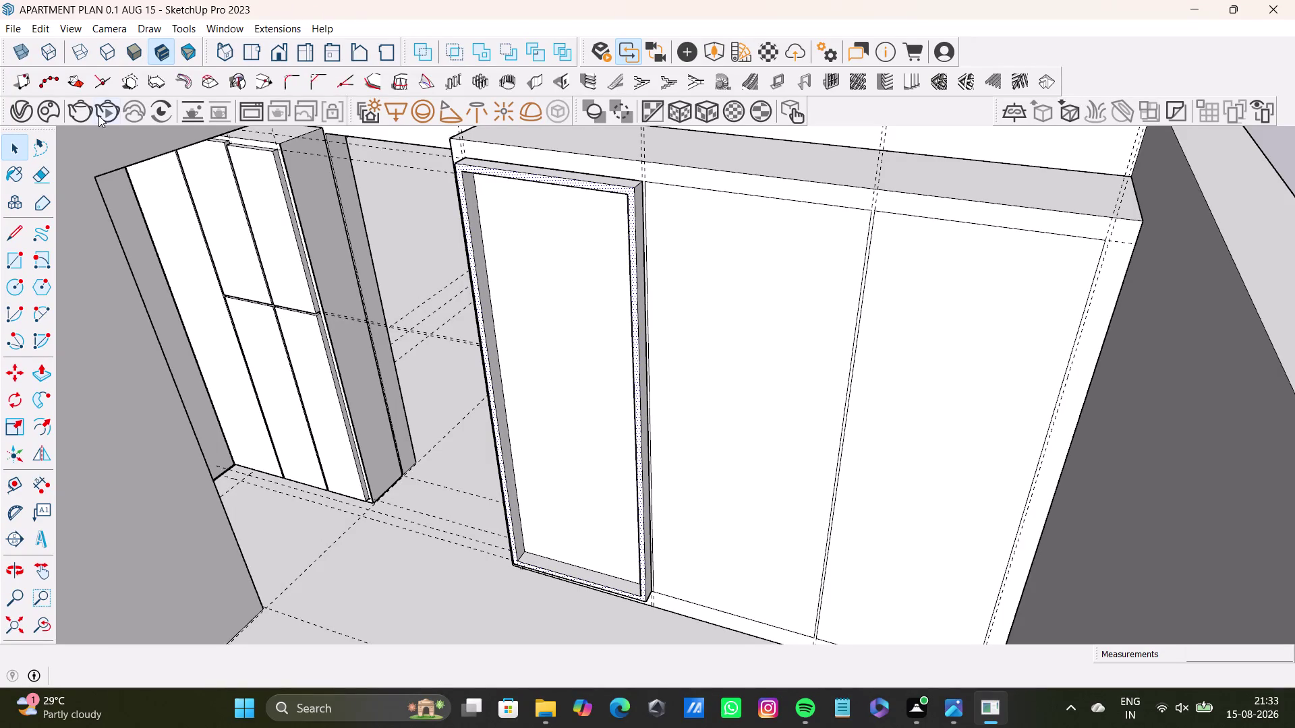
Orbit around the wardrobe to inspect its front, underside and top, ending facing the door panels.
scroll(down, 3)
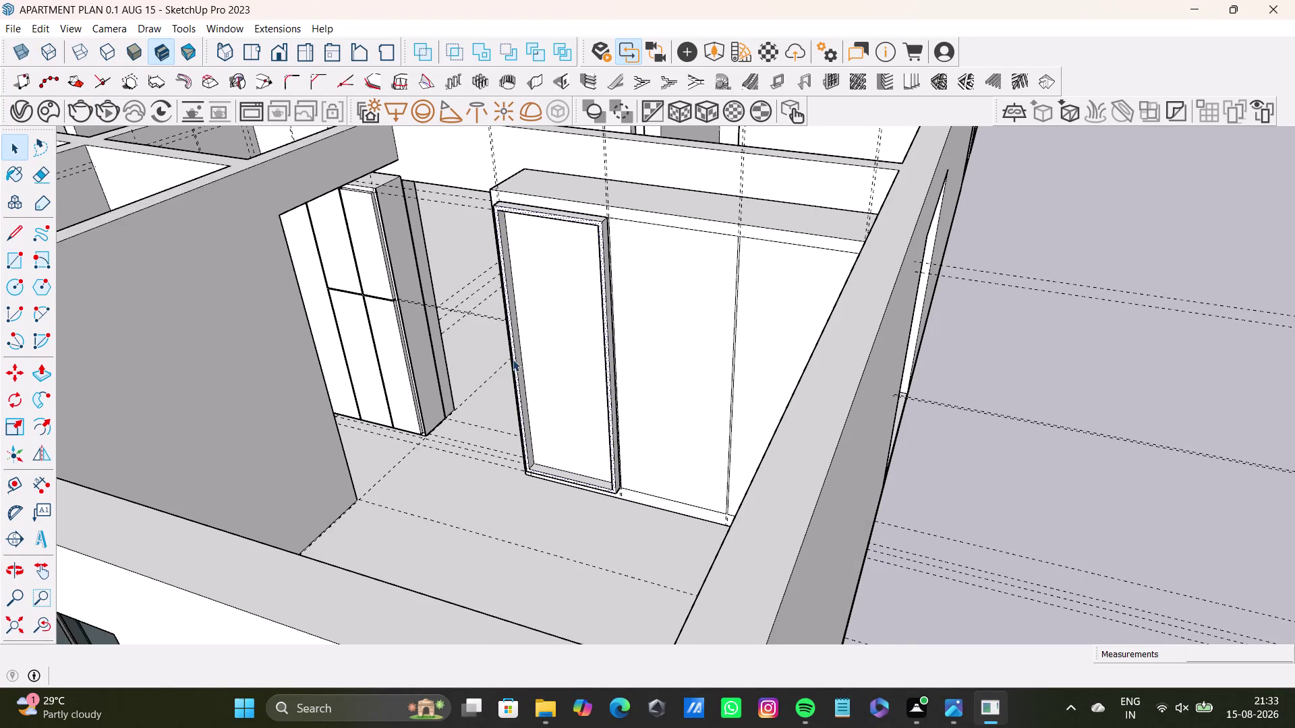
middle_drag(512, 277, 475, 272)
middle_drag(475, 273, 596, 367)
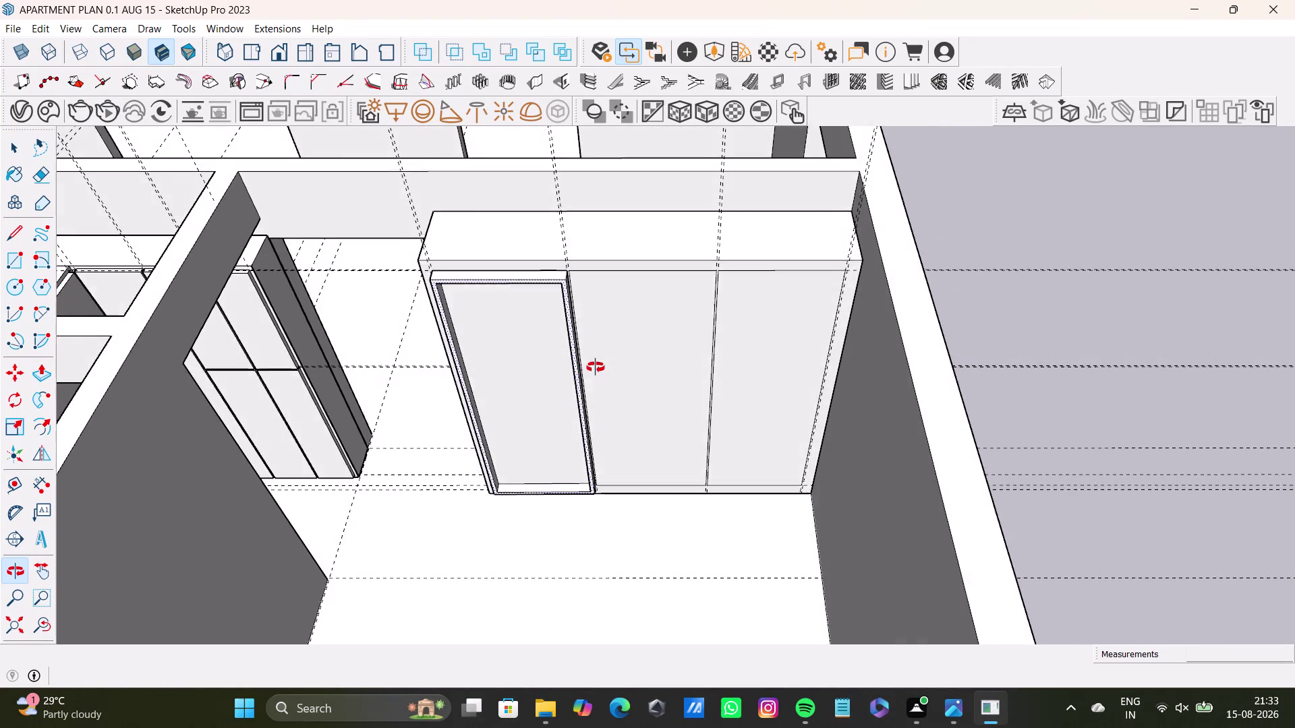
middle_drag(596, 367, 595, 368)
scroll(up, 3)
middle_drag(506, 285, 575, 192)
middle_drag(592, 256, 569, 437)
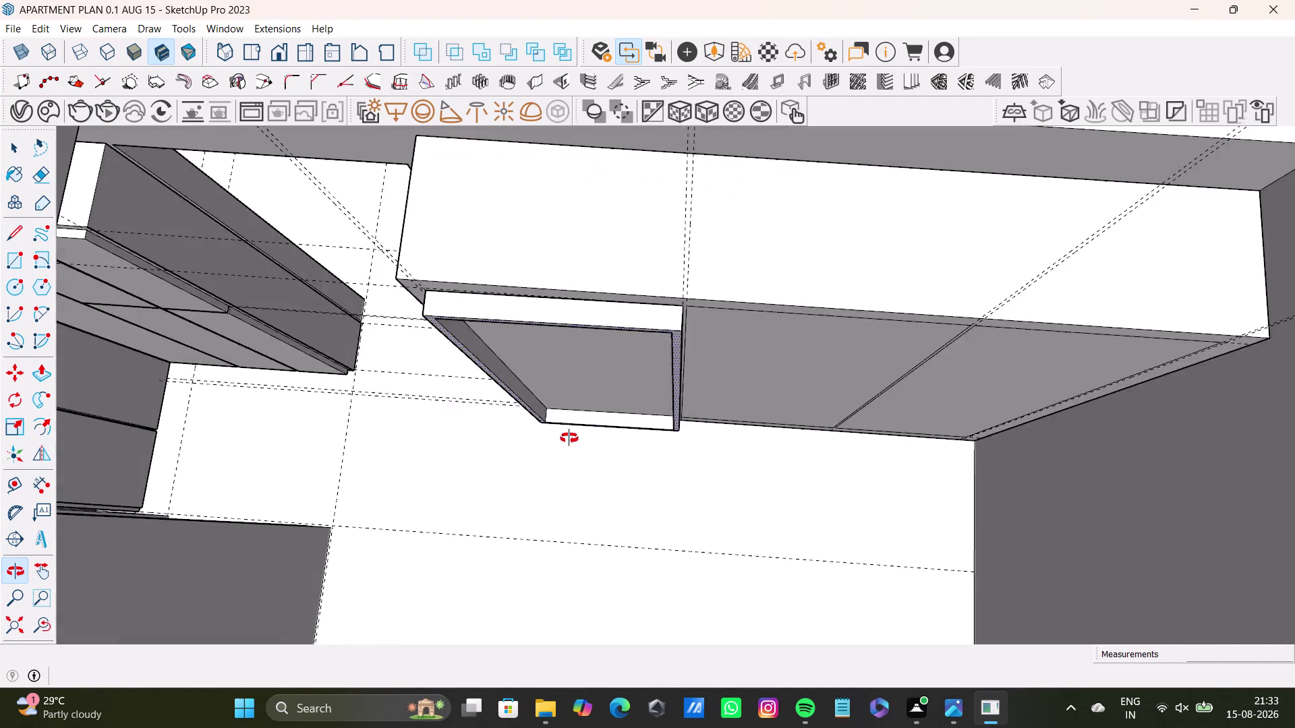
middle_drag(569, 437, 574, 286)
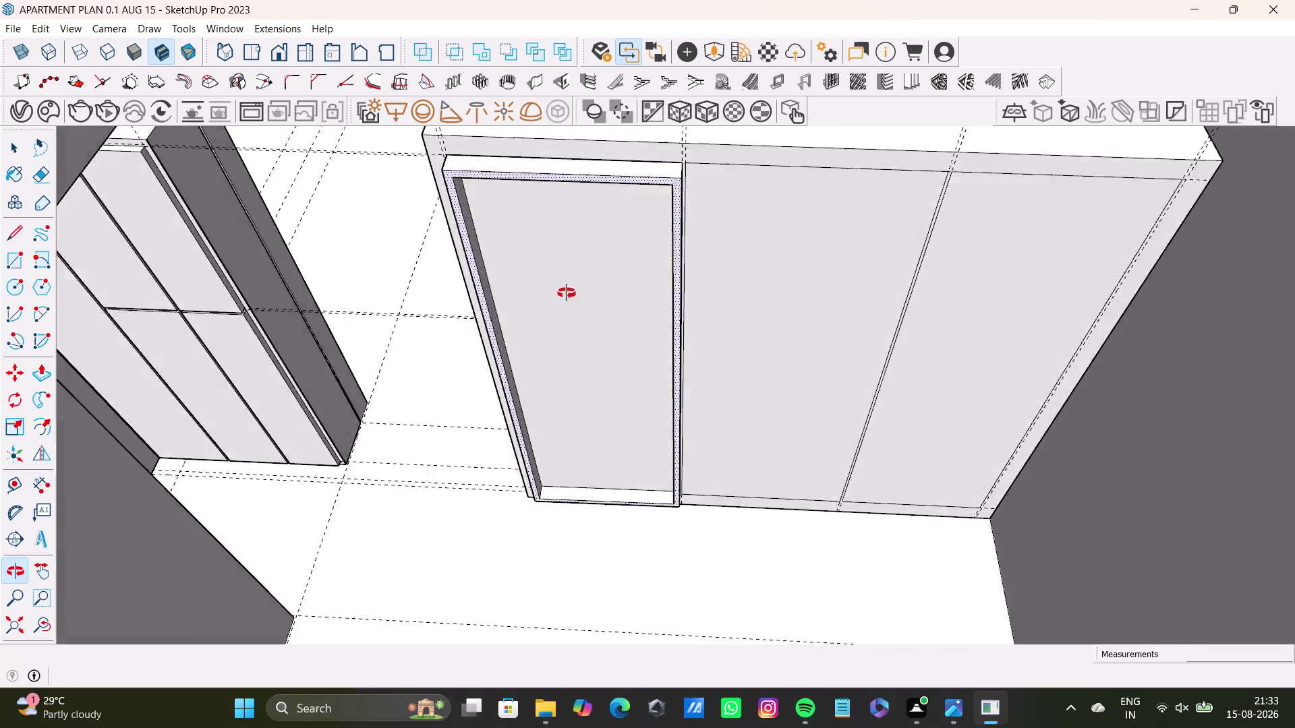
middle_drag(574, 285, 473, 396)
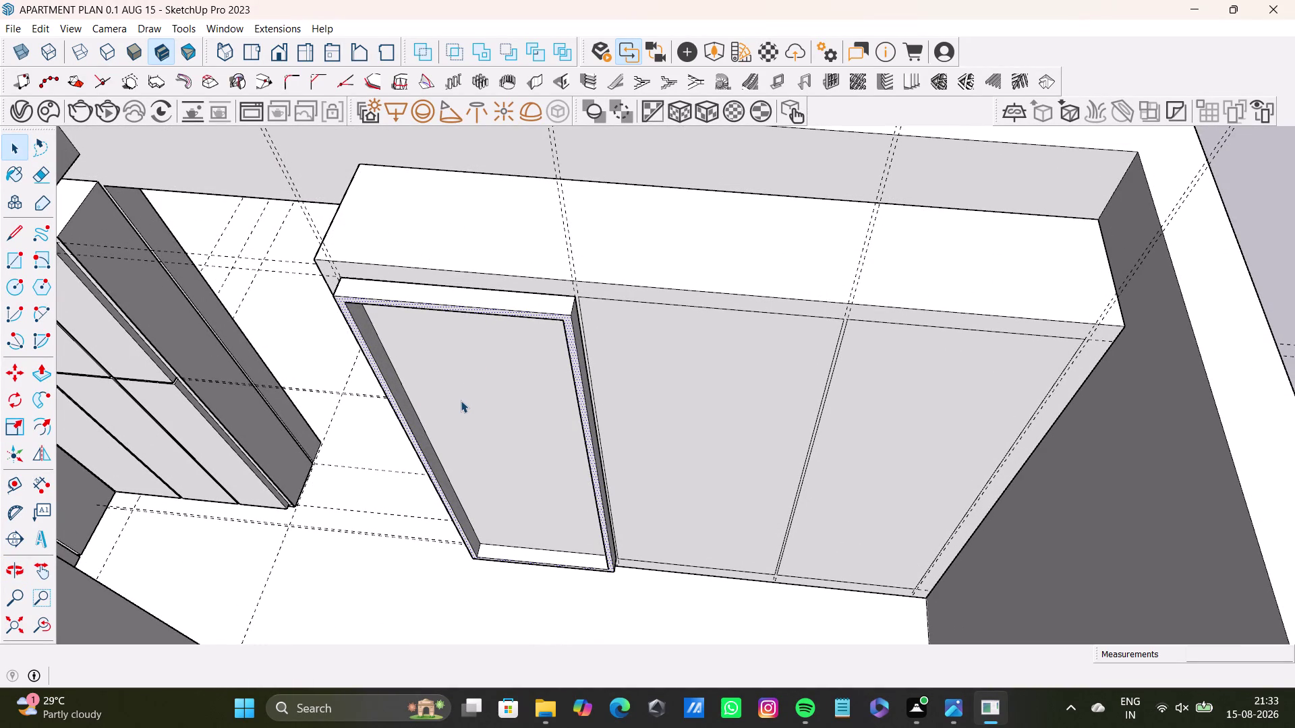
middle_drag(470, 396, 452, 288)
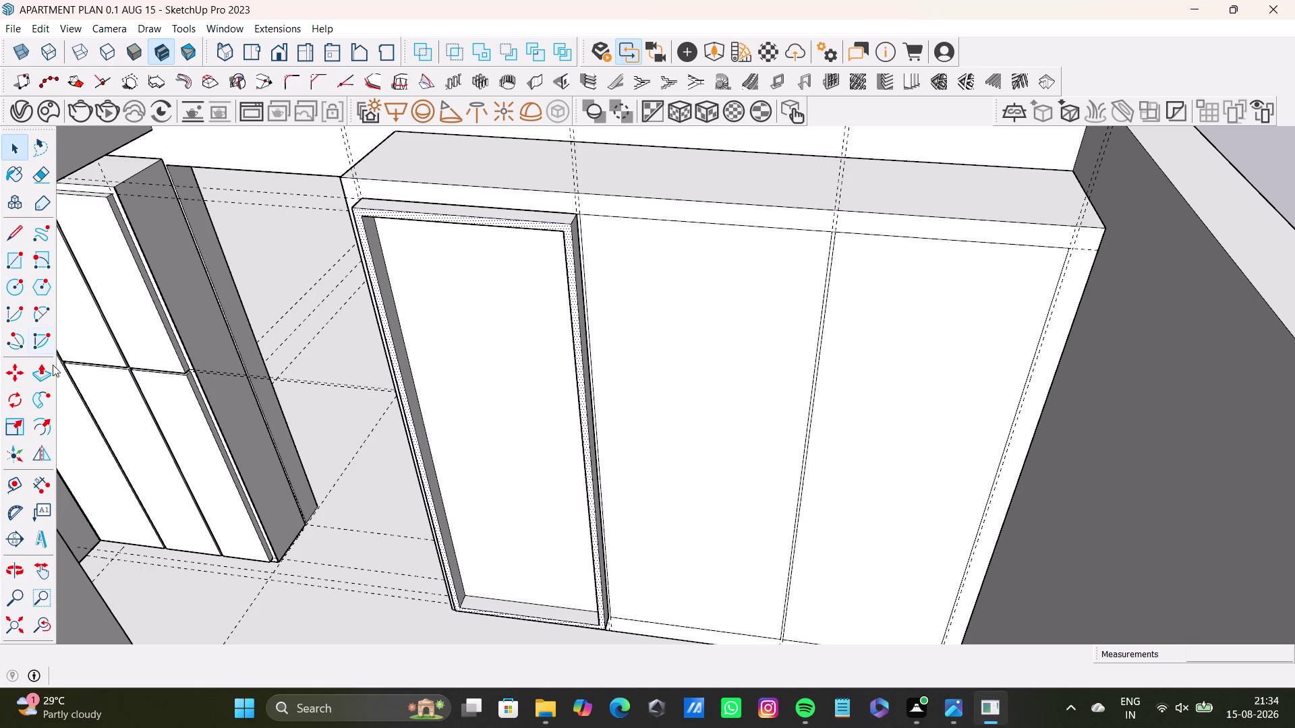
Select the second door panel and begin offsetting its edge inward about 1 1/16 inches.
click(47, 431)
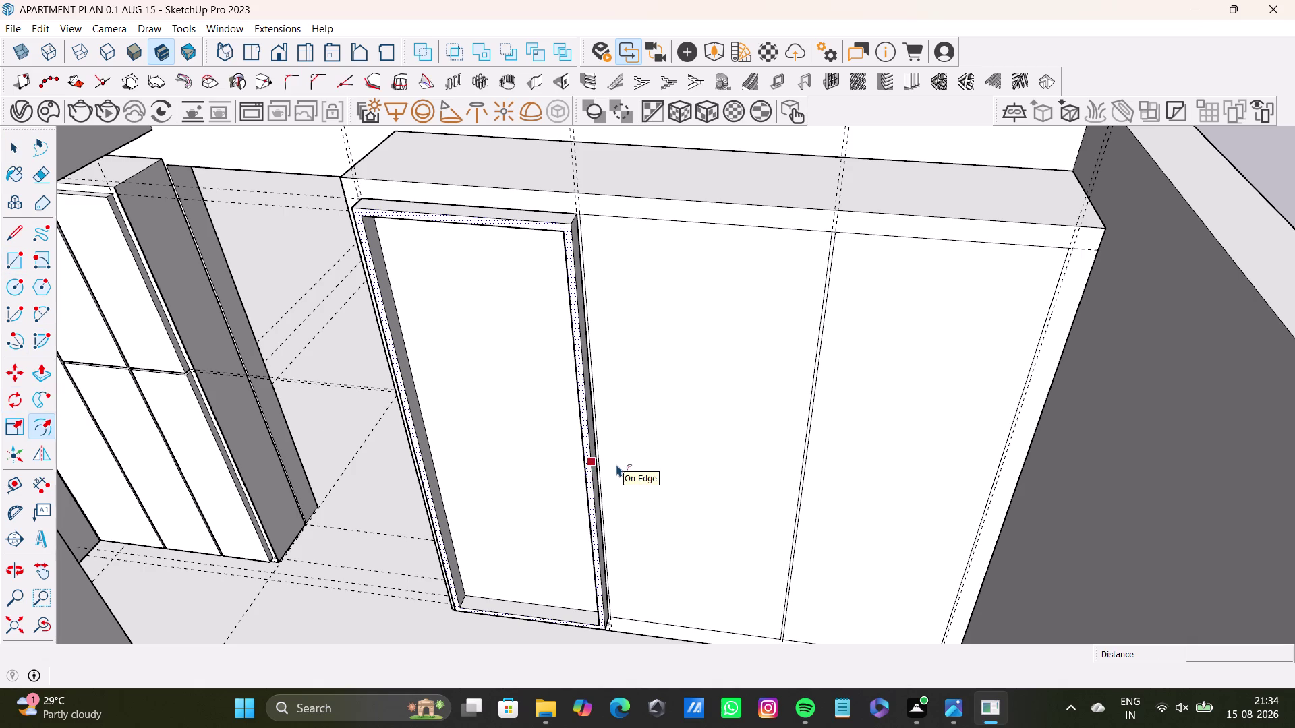
click(711, 408)
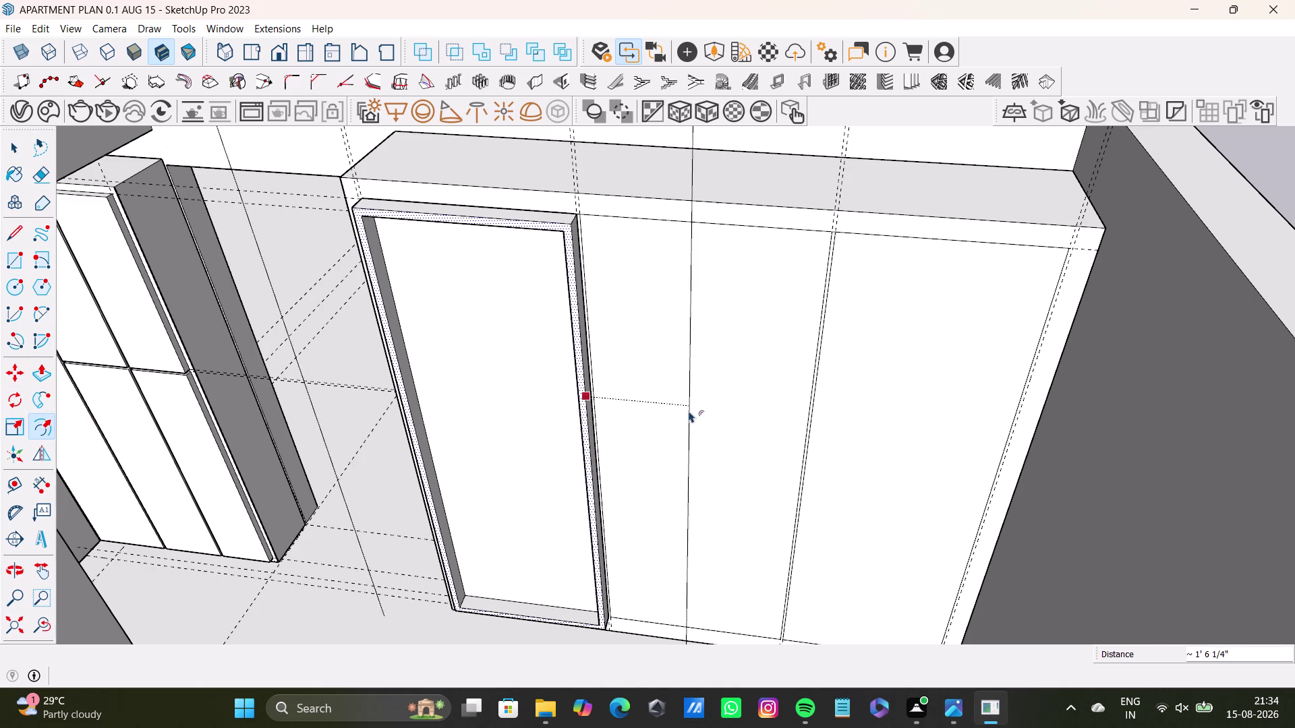
key(space)
scroll(down, 3)
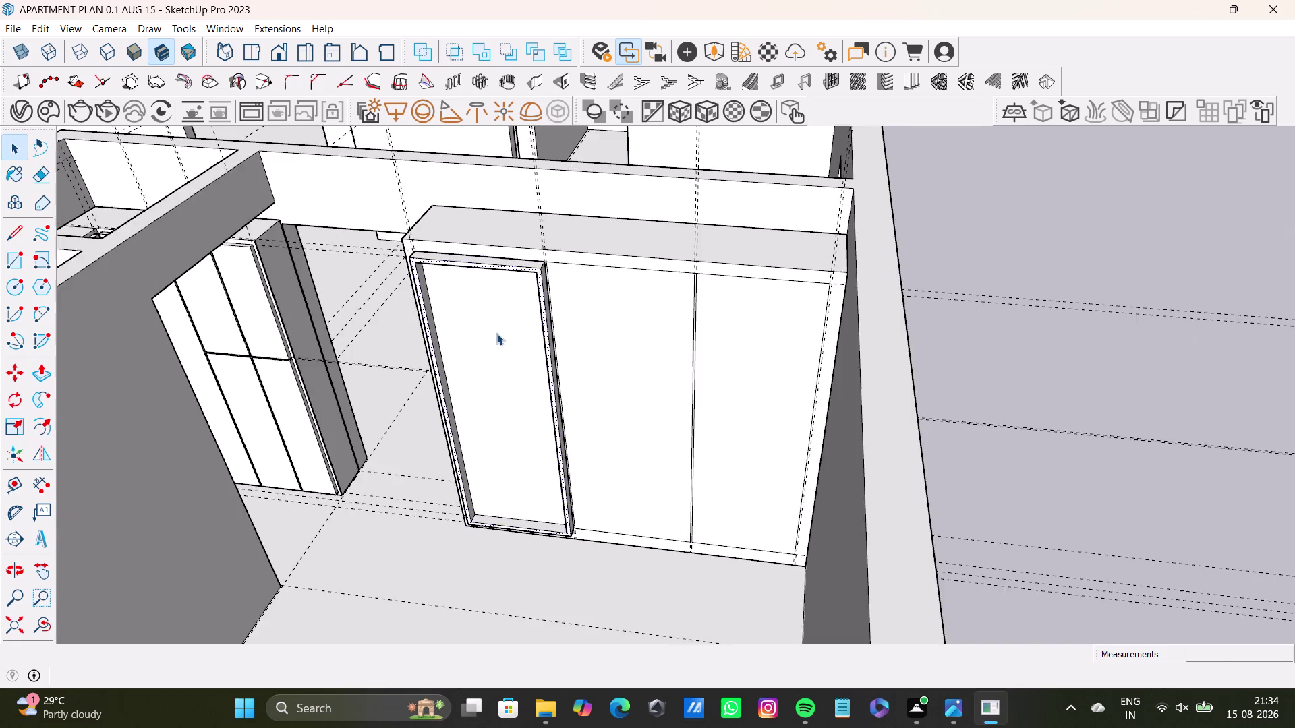
scroll(down, 3)
click(577, 351)
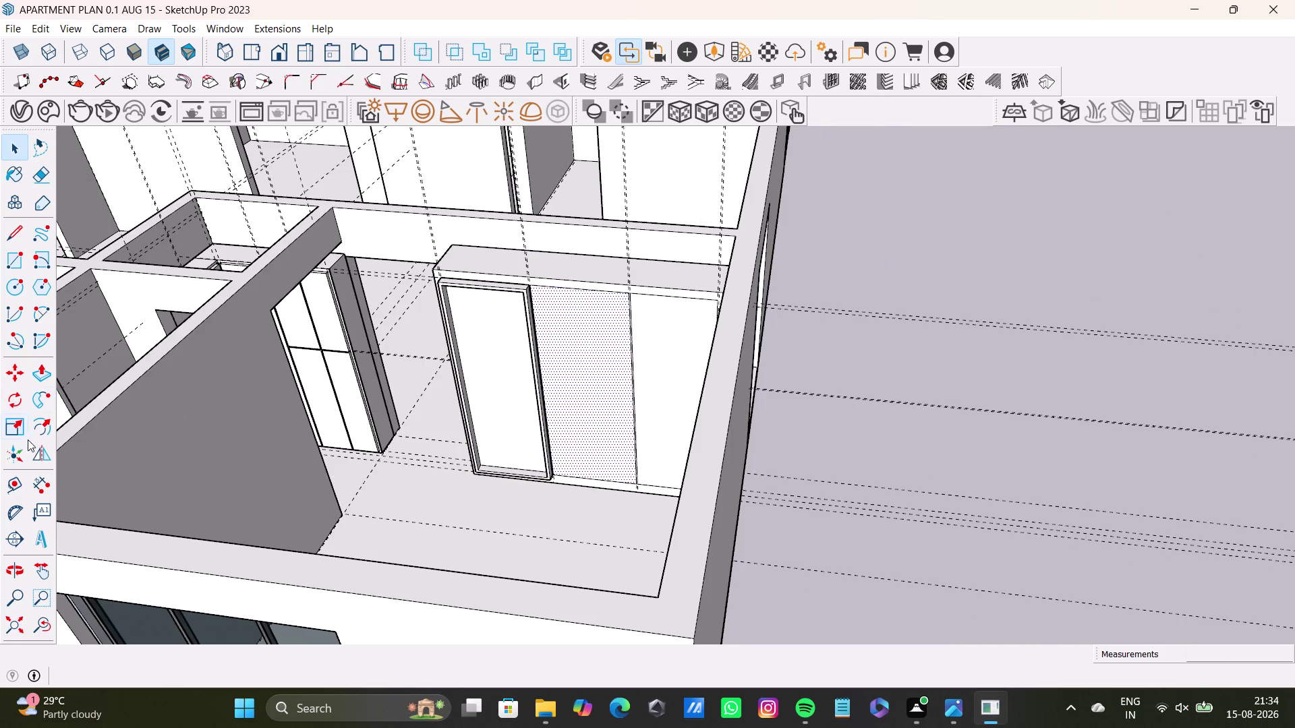
click(44, 427)
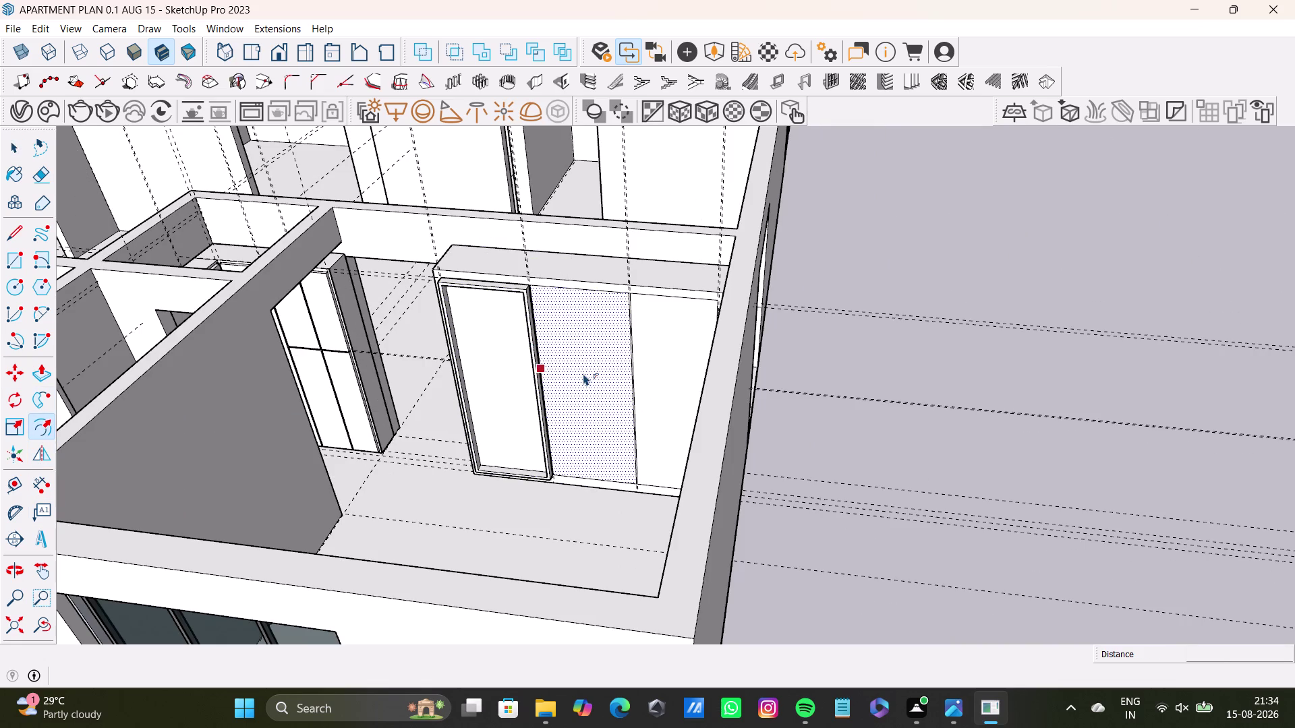
click(583, 373)
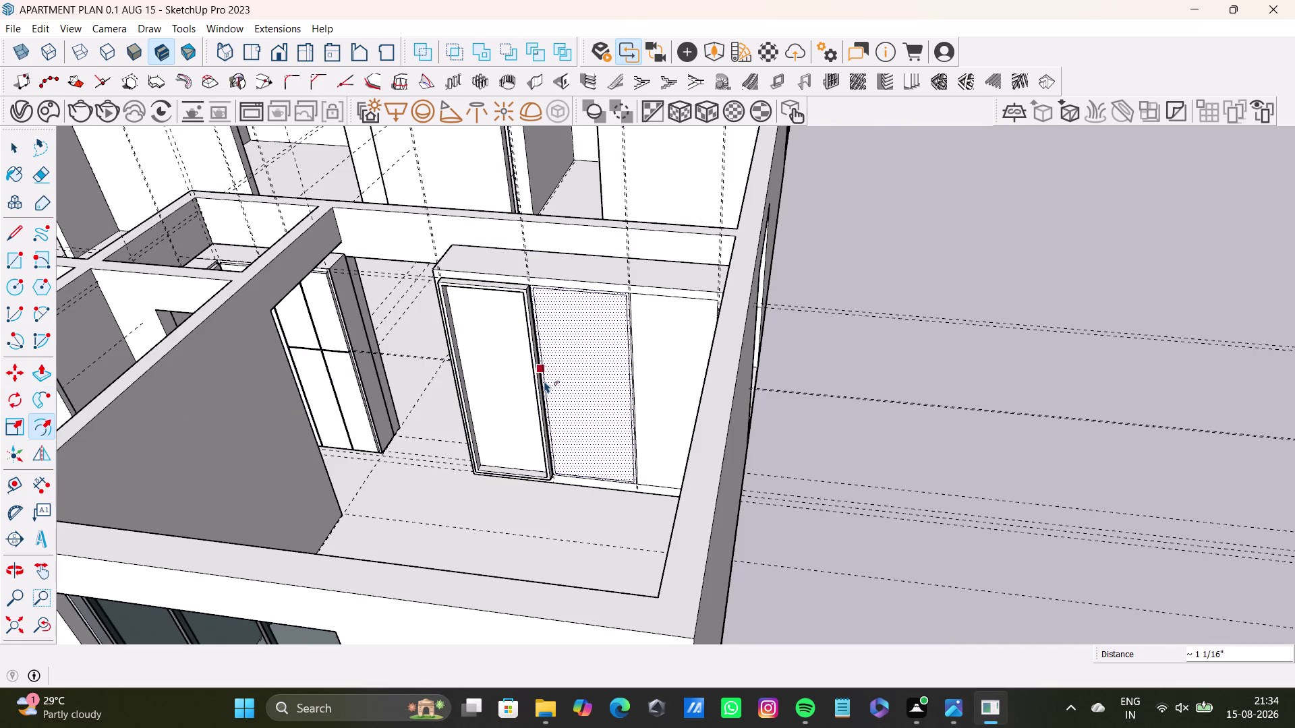